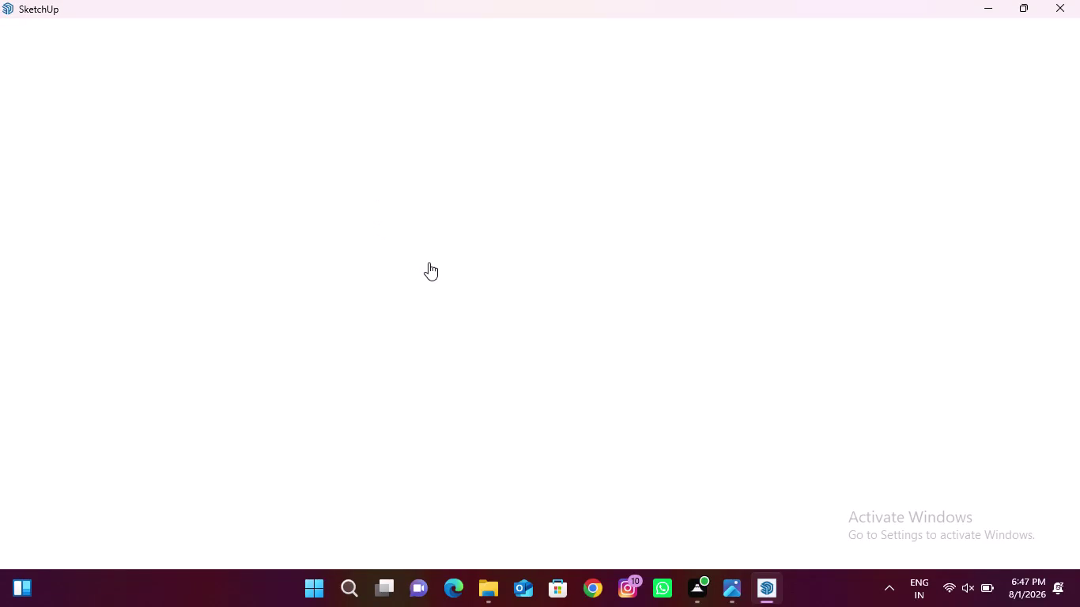
Switch from the house photo in Photos back to the new untitled SketchUp model.
click(733, 578)
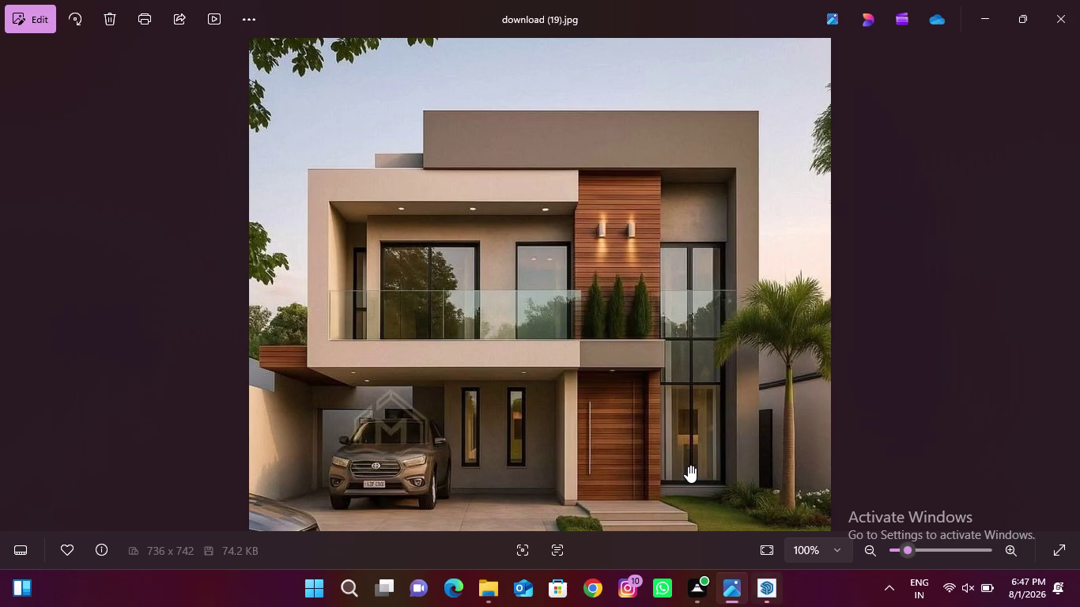
click(754, 588)
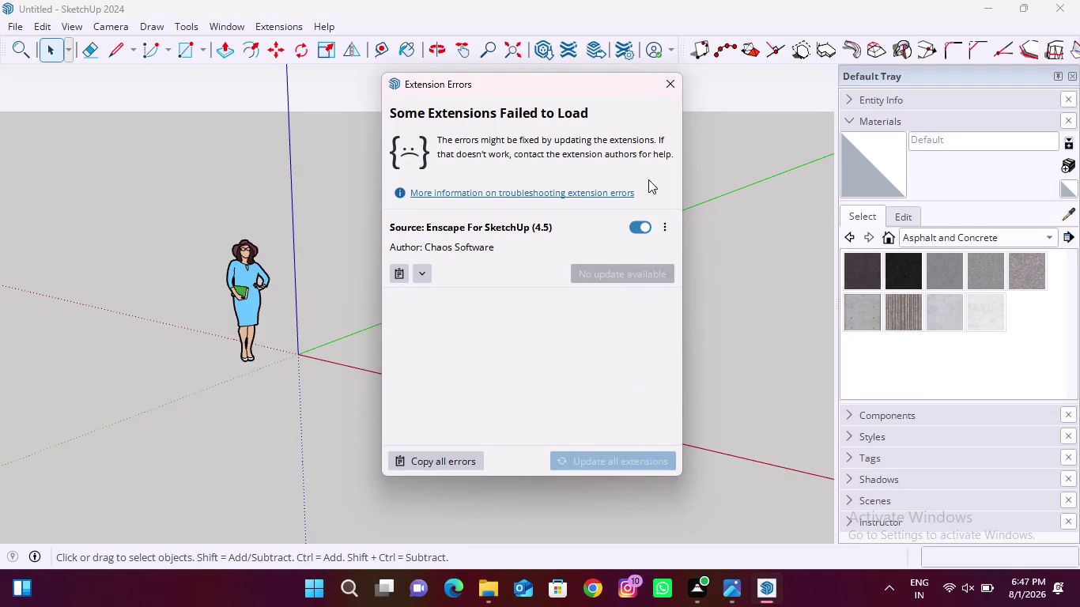
Dismiss the extension error notice and delete the default scale figure.
click(668, 91)
drag(109, 239, 332, 439)
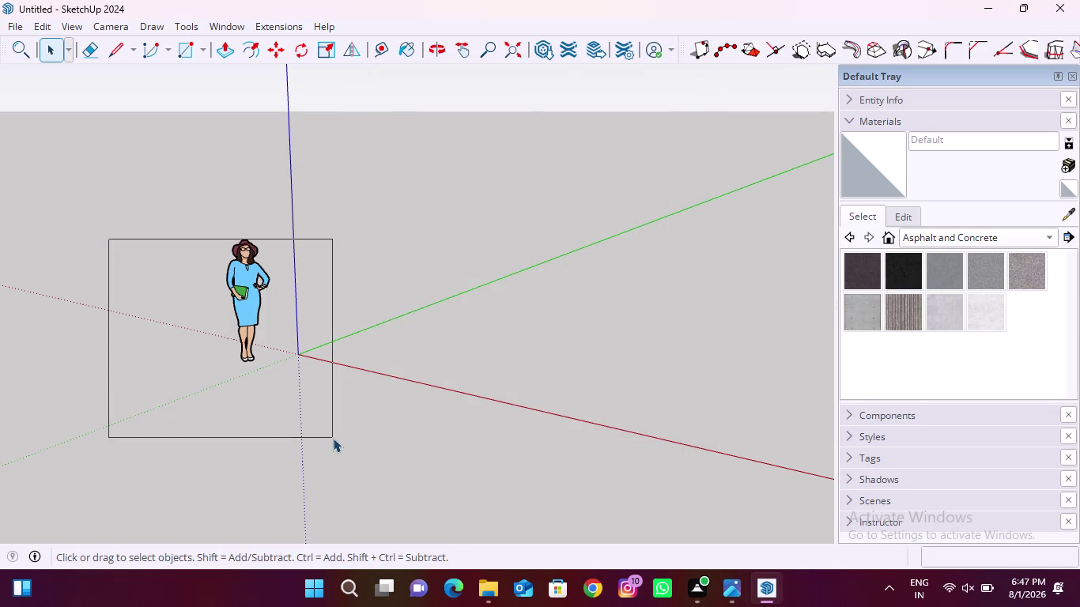
drag(333, 438, 333, 437)
key(Delete)
Orbit and zoom the view to look across the empty ground plane.
scroll(down, 3)
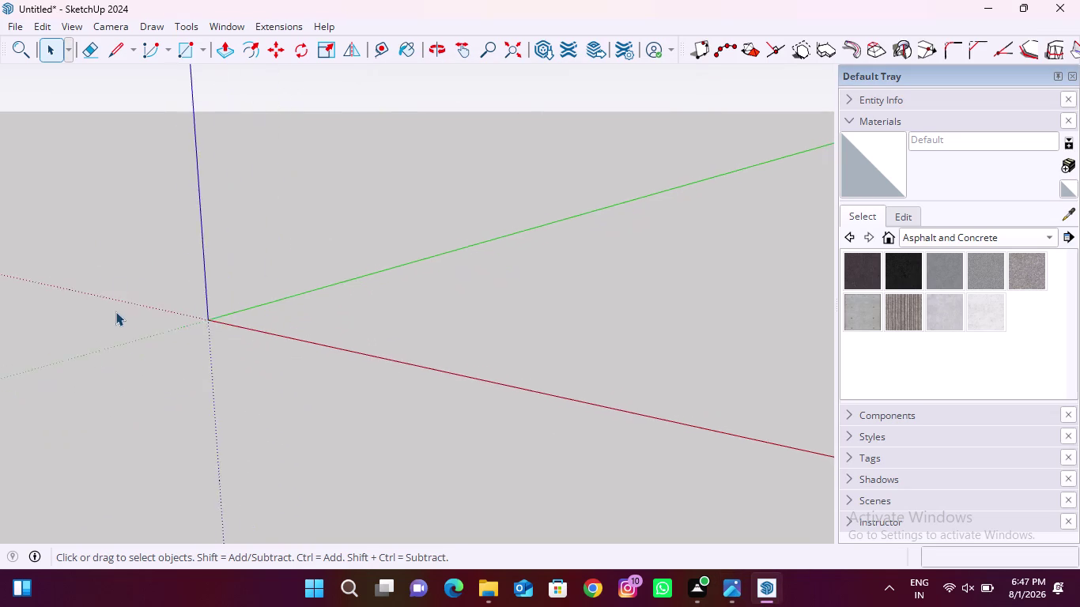
scroll(down, 3)
middle_drag(141, 386, 372, 411)
scroll(down, 3)
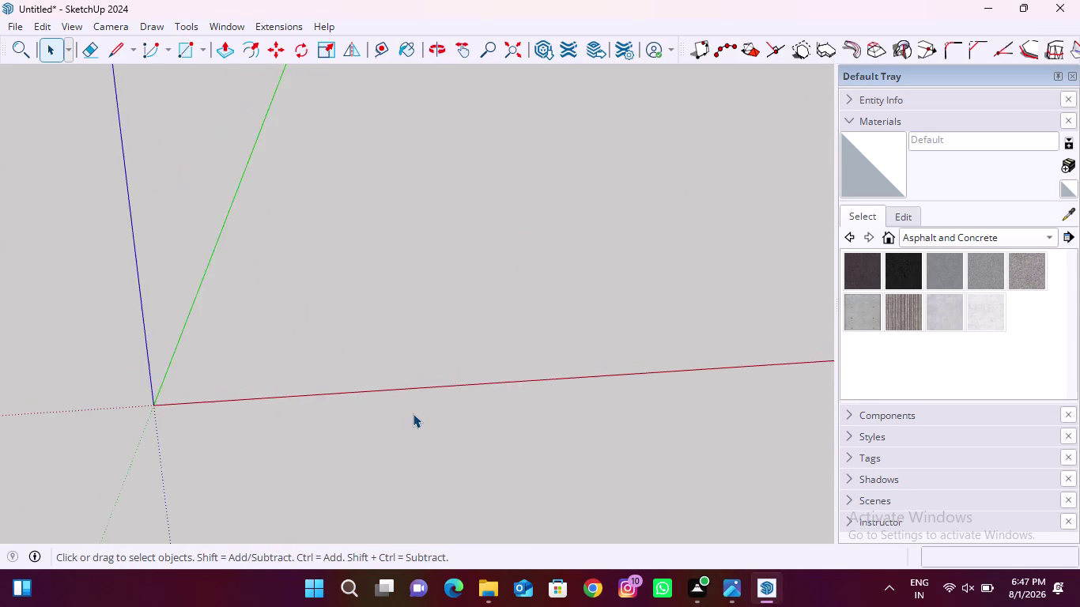
scroll(down, 3)
scroll(down, 3)
middle_drag(193, 441, 238, 392)
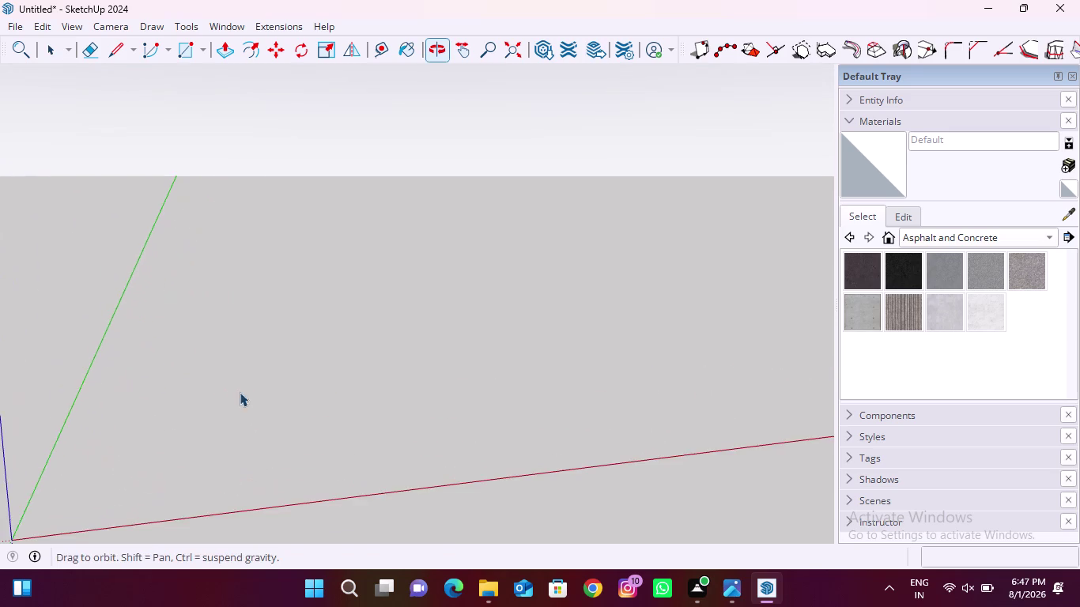
scroll(down, 3)
scroll(up, 3)
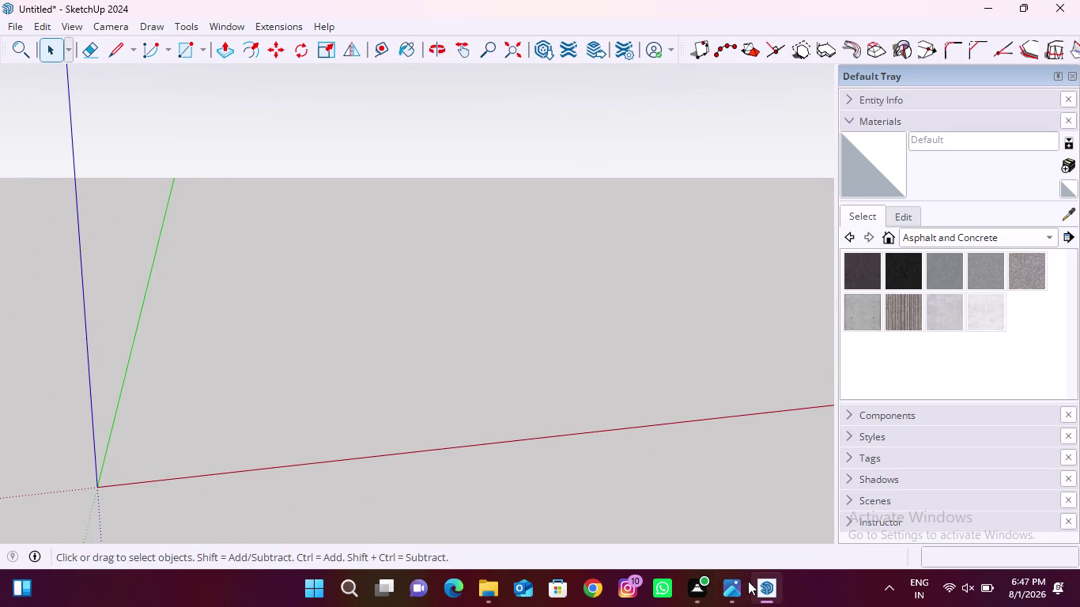
click(746, 580)
click(1073, 24)
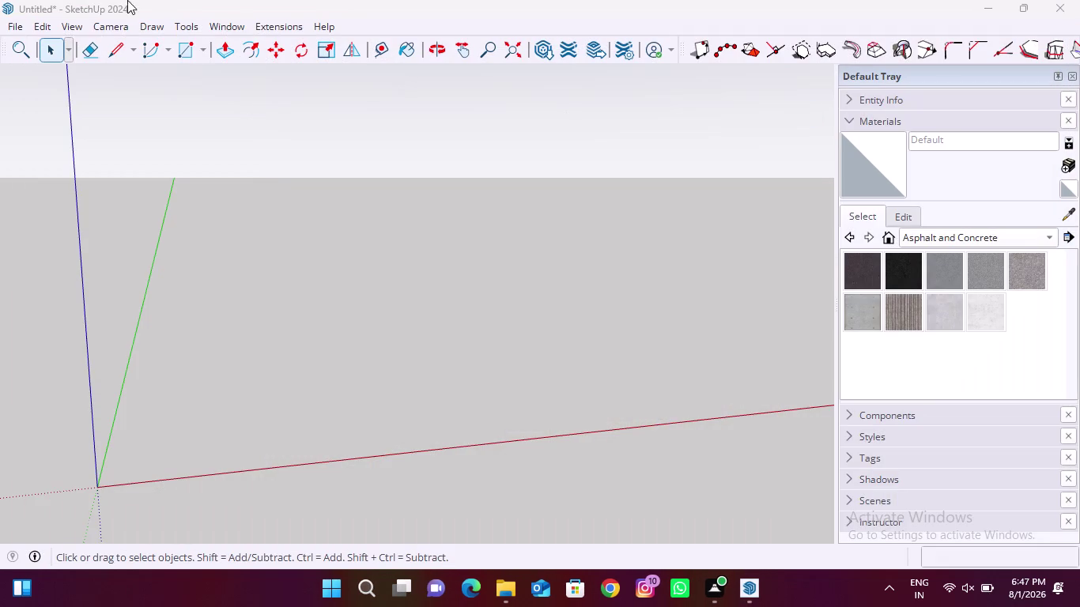
click(8, 28)
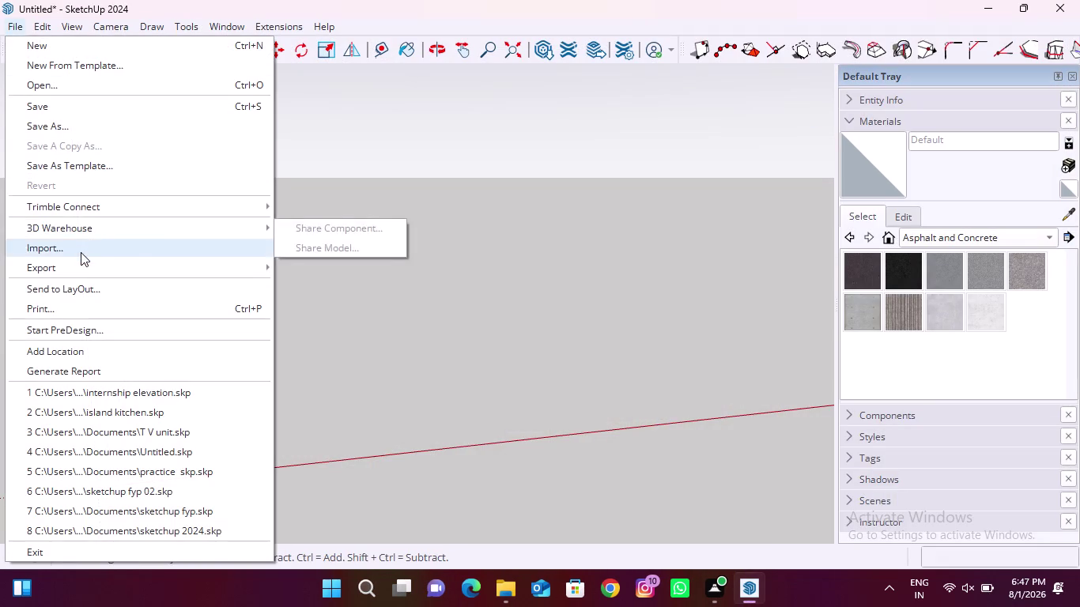
Import 'download (19)' as an image, placed flat from the origin along the red axis.
click(80, 252)
click(187, 172)
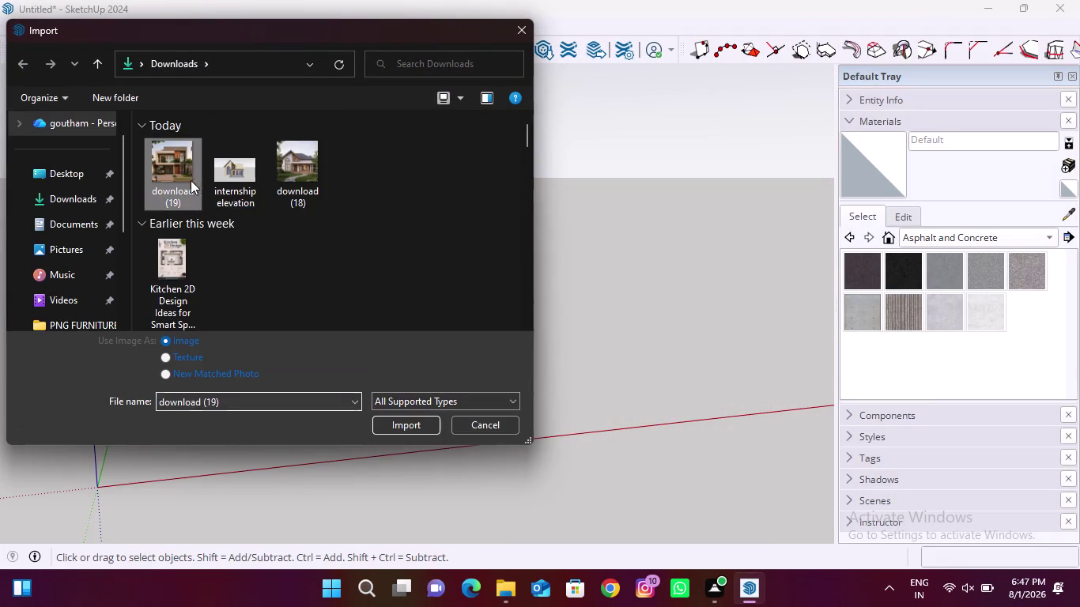
click(409, 426)
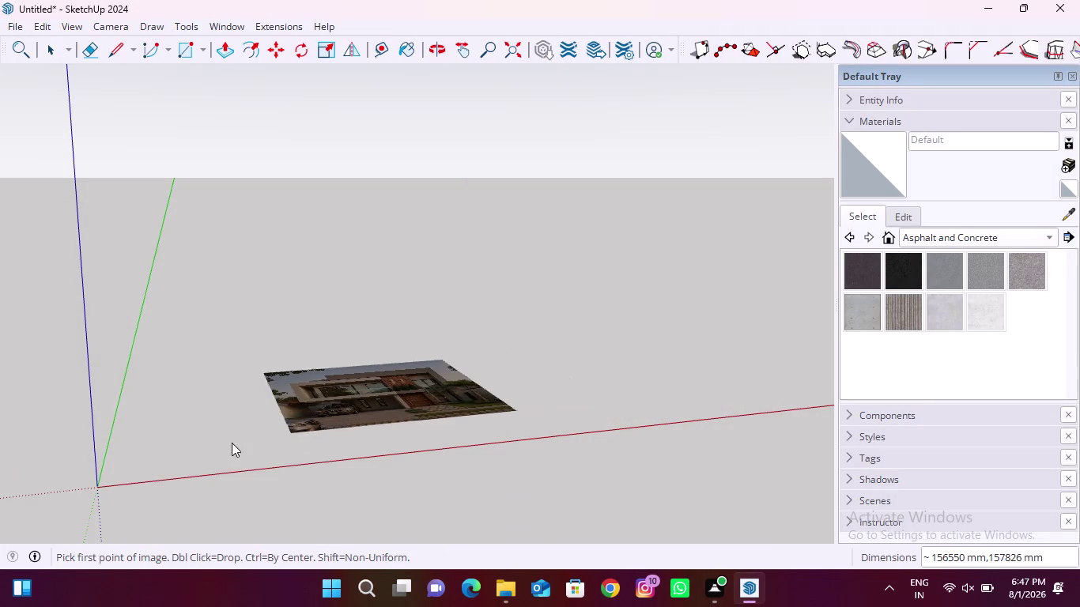
click(99, 484)
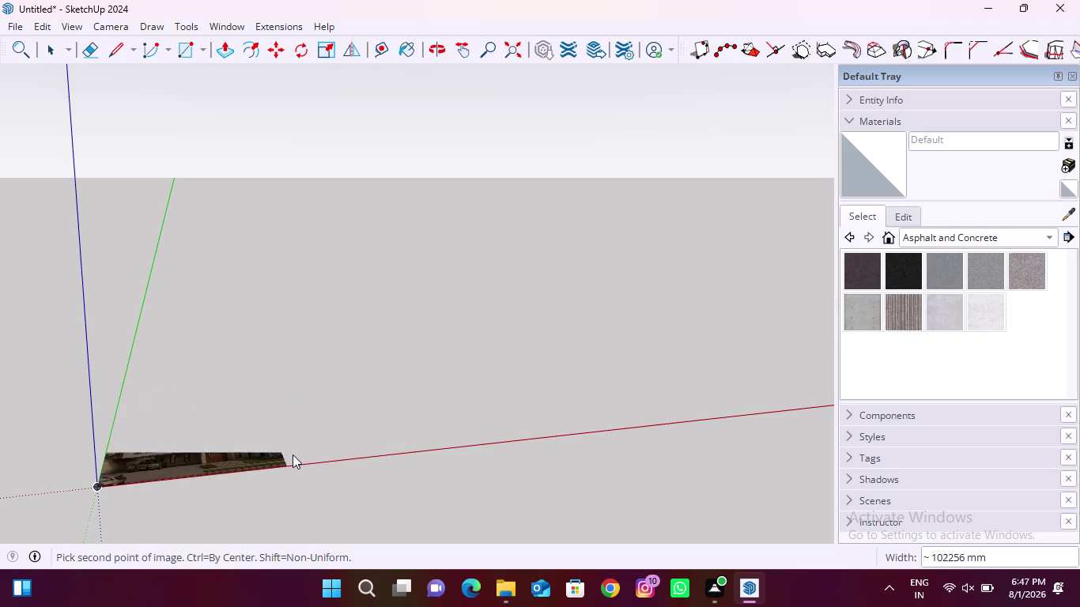
click(296, 403)
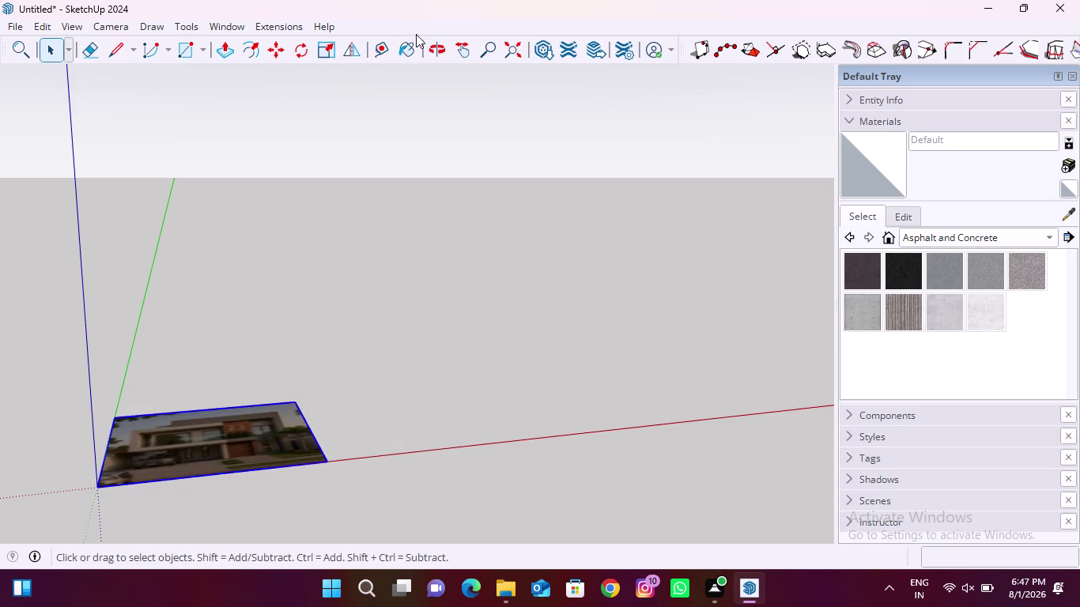
click(296, 51)
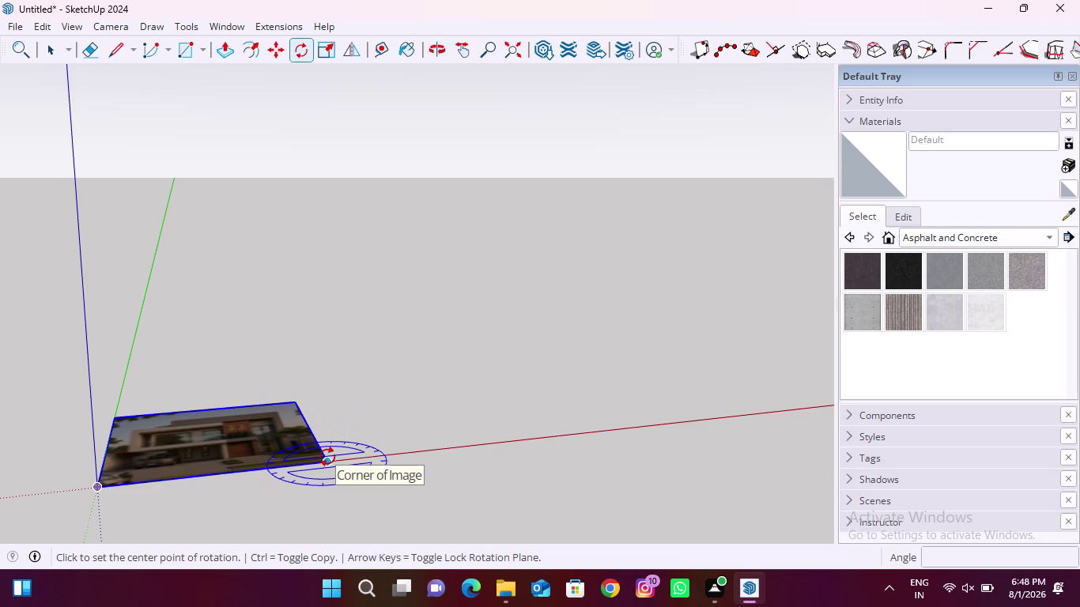
Rotate the house photo 90 degrees about its bottom edge with the Rotate tool.
key(Right)
drag(326, 457, 331, 464)
click(289, 401)
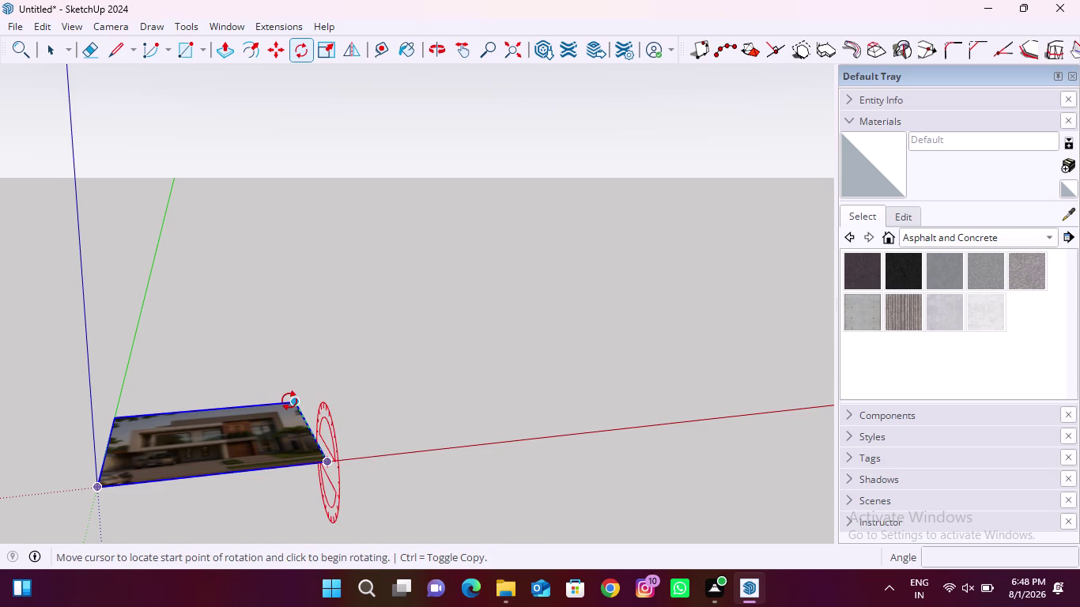
text(9)
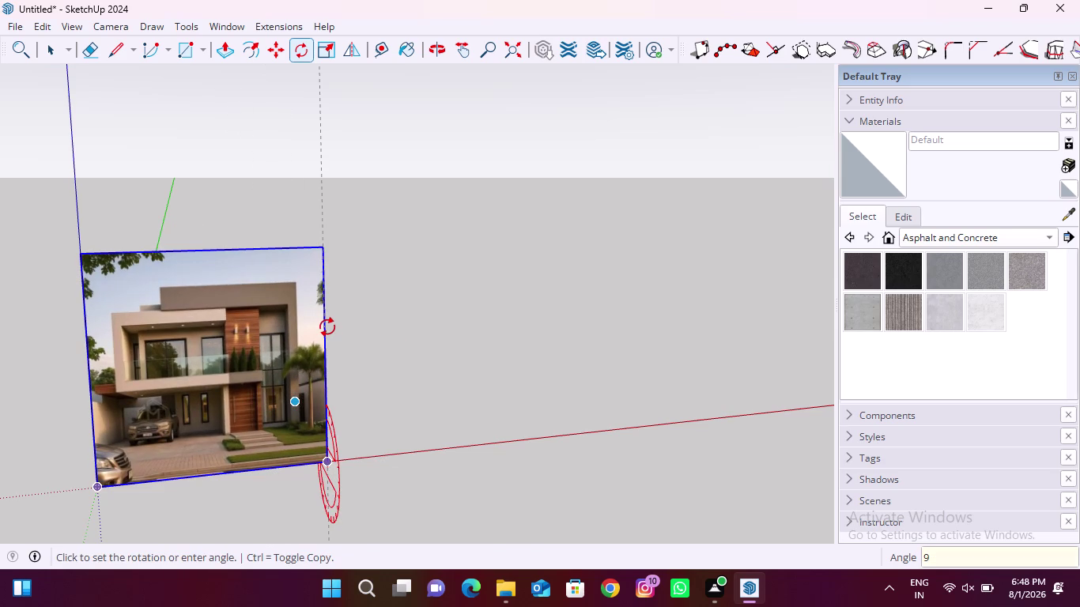
text(0)
key(Return)
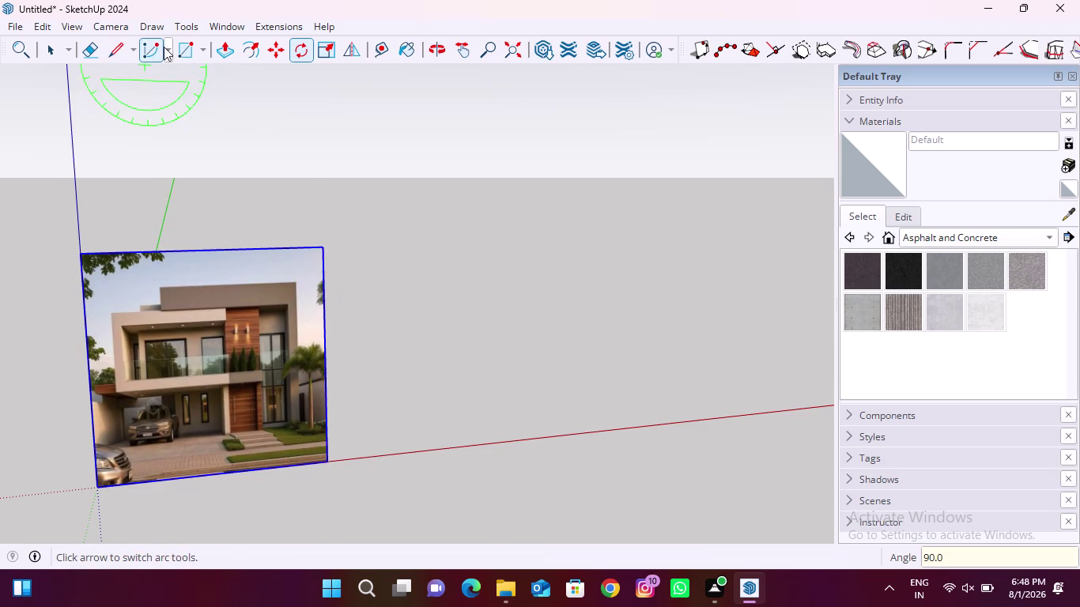
Draw a large rectangle on the ground beside the upright photo with the Rectangle tool.
click(183, 49)
scroll(down, 3)
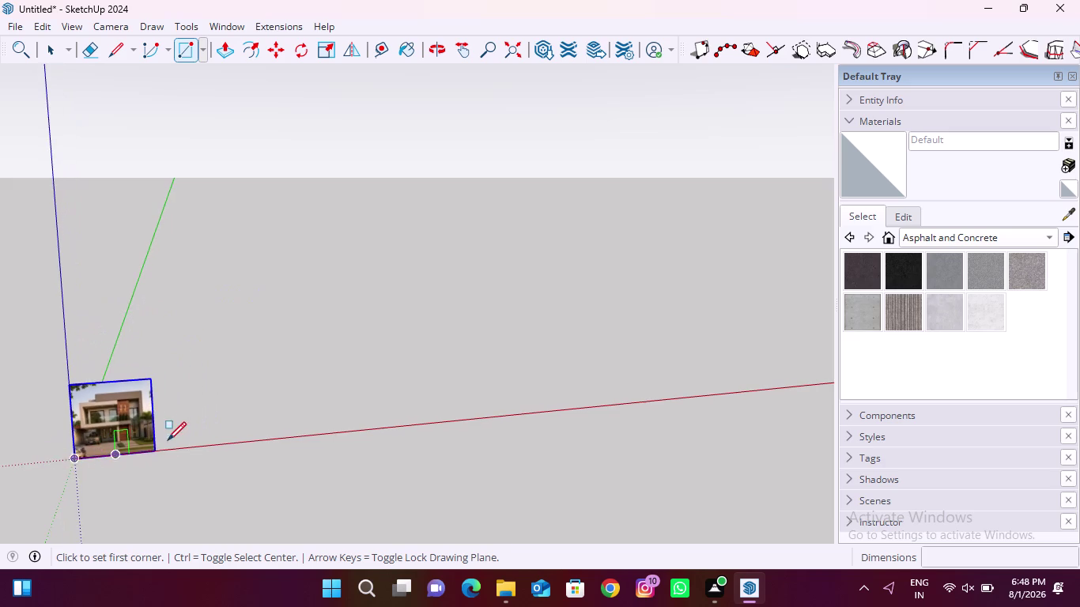
scroll(up, 3)
middle_drag(263, 447, 199, 526)
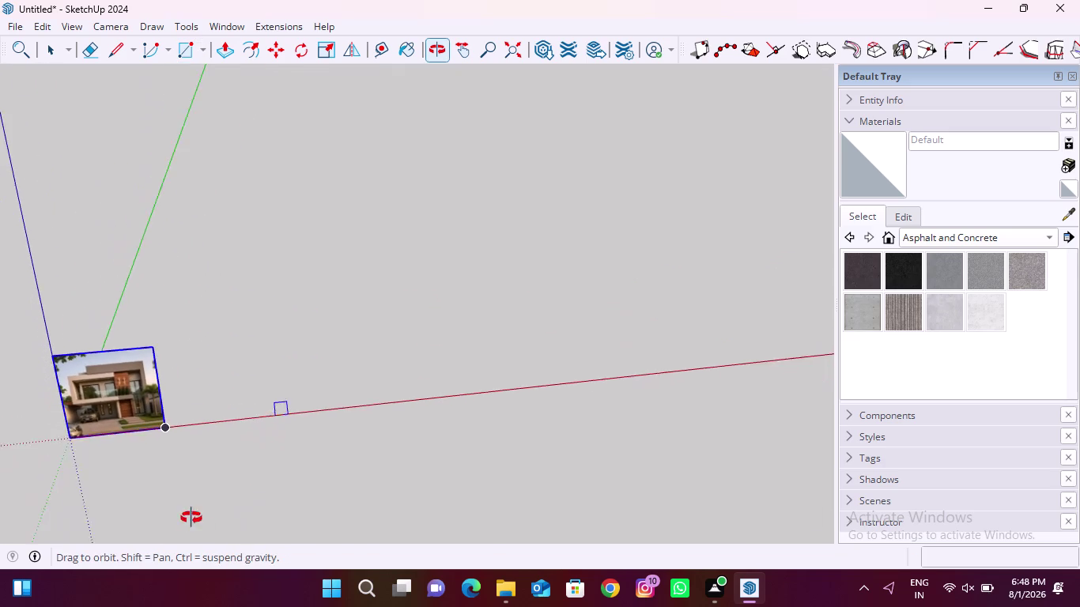
scroll(up, 3)
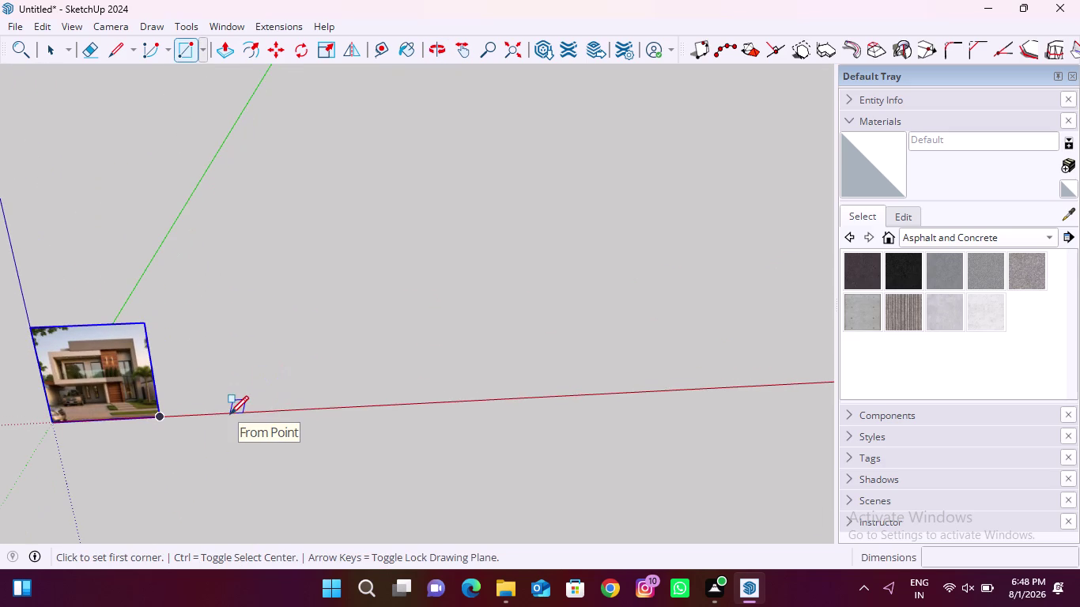
click(230, 415)
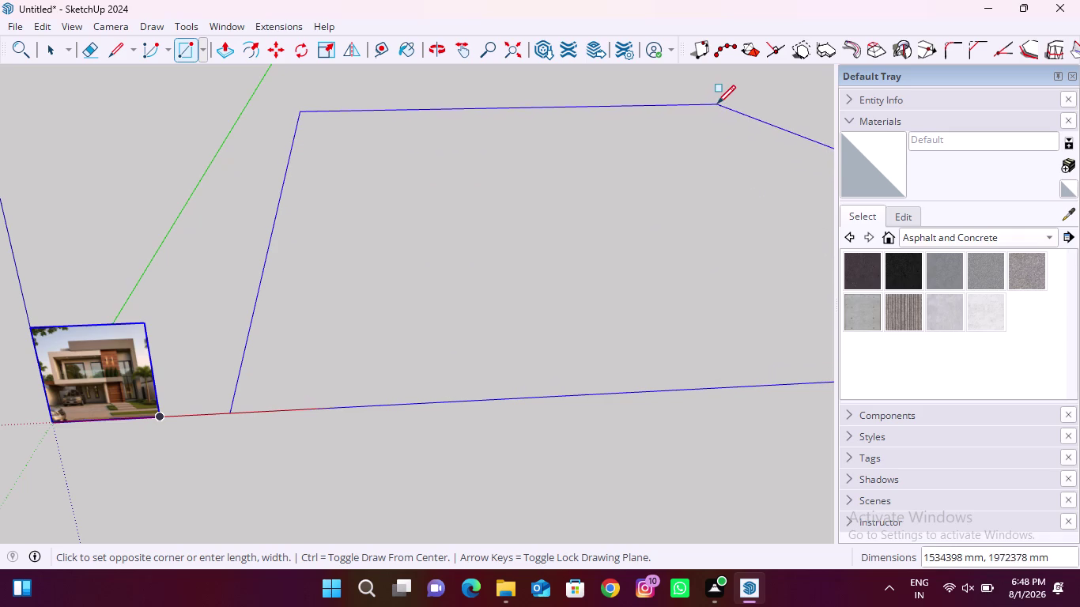
click(718, 104)
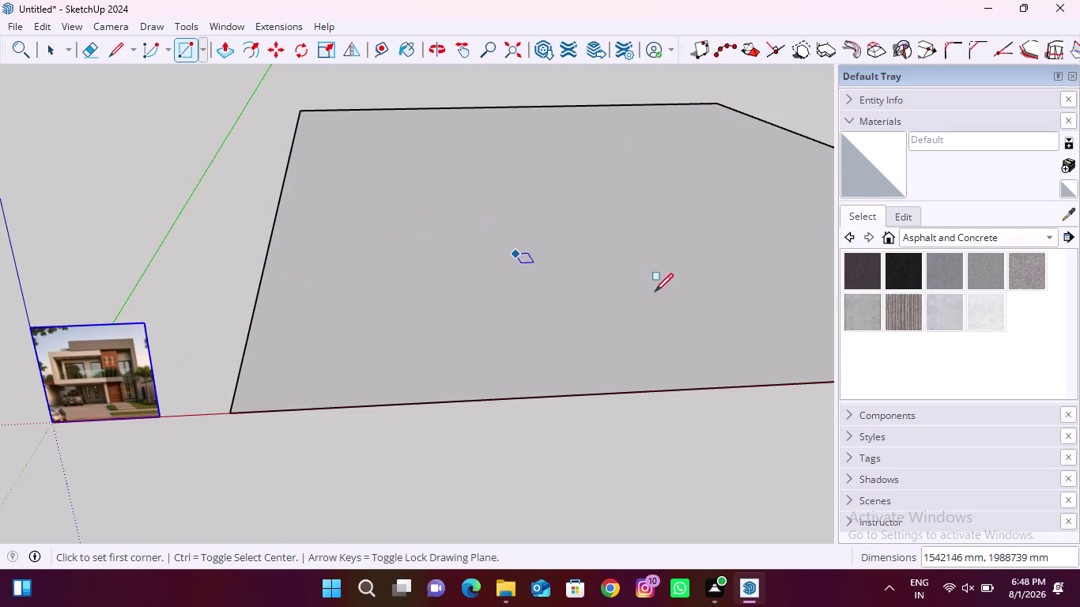
scroll(down, 3)
scroll(down, 3)
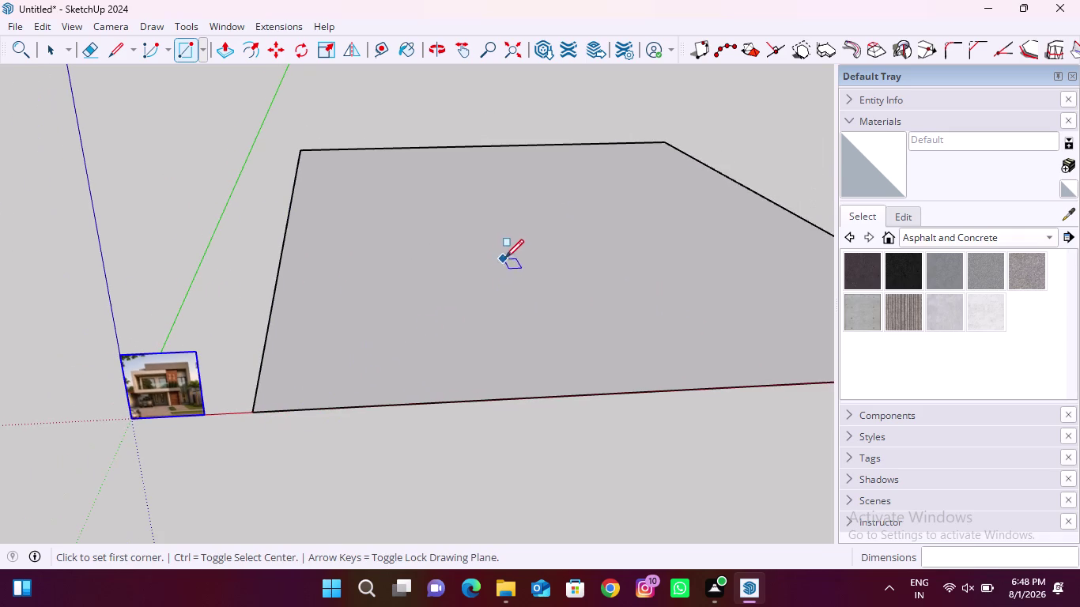
scroll(up, 3)
scroll(down, 3)
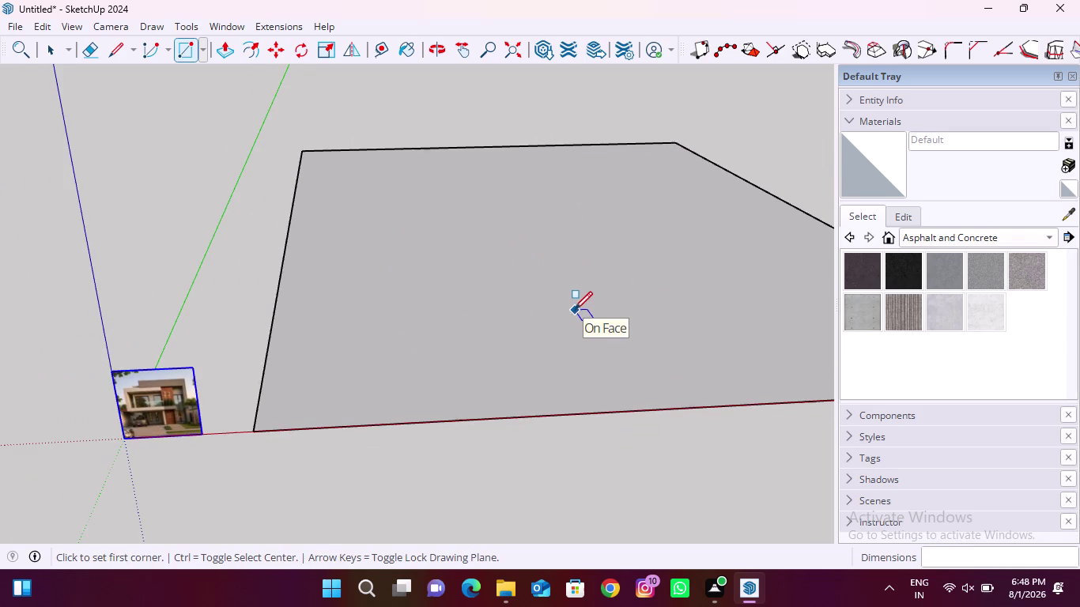
scroll(up, 3)
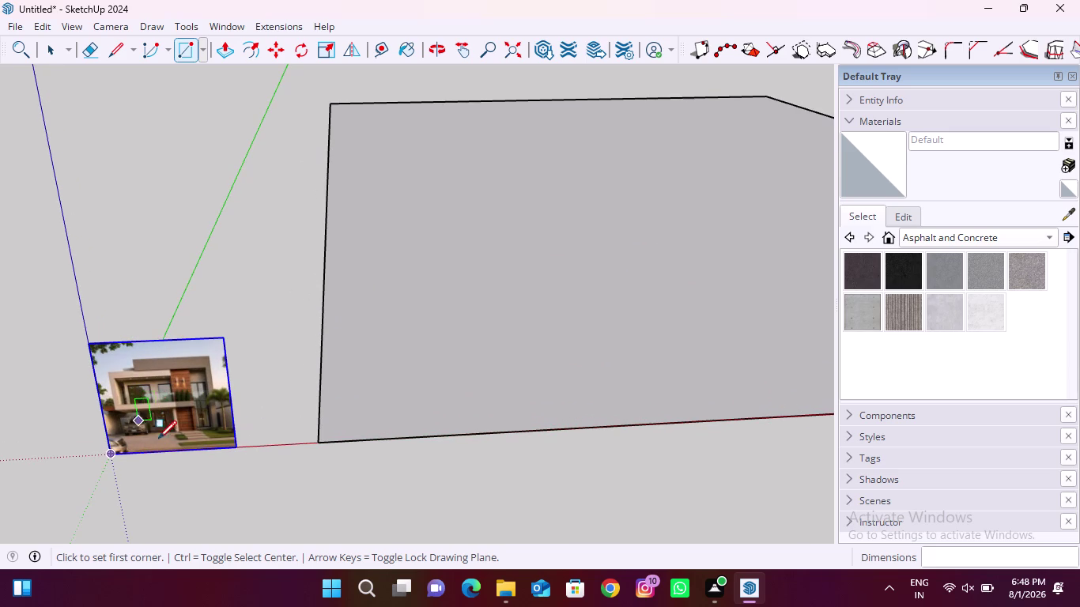